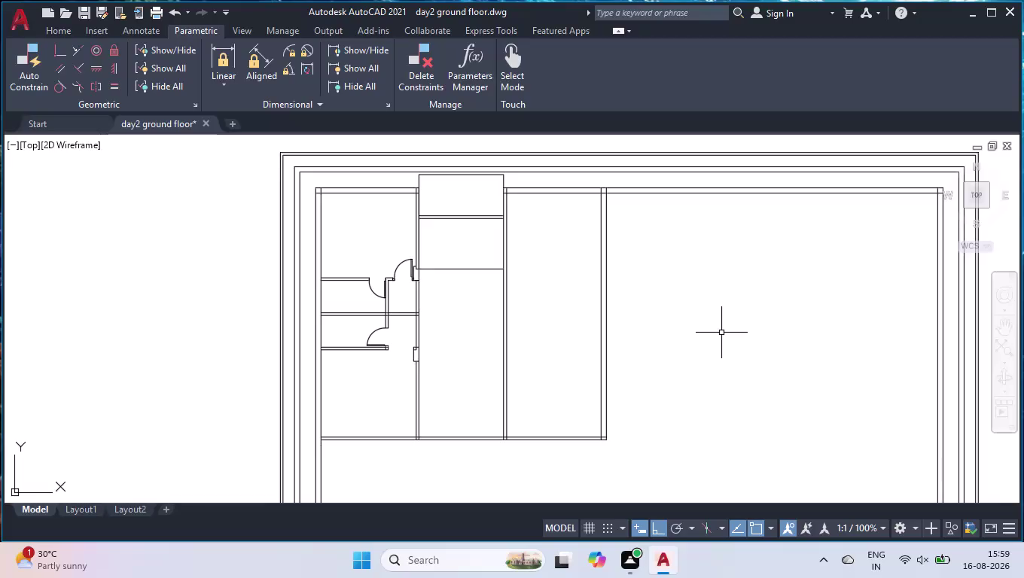
Start a wall line at the wall corner with a 2'10" horizontal run.
scroll(down, 3)
scroll(up, 3)
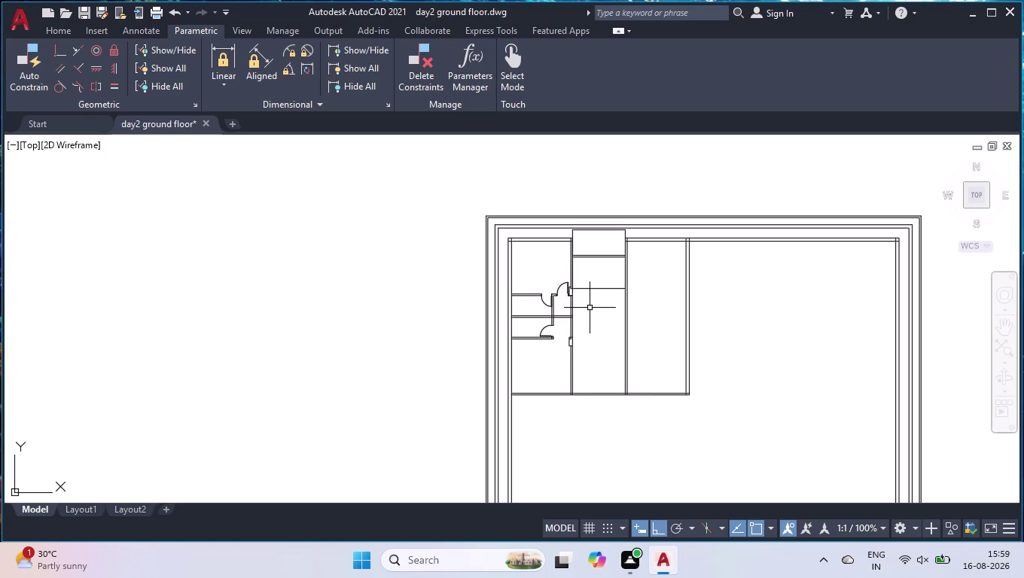
scroll(up, 3)
scroll(up, 3)
scroll(up, 3)
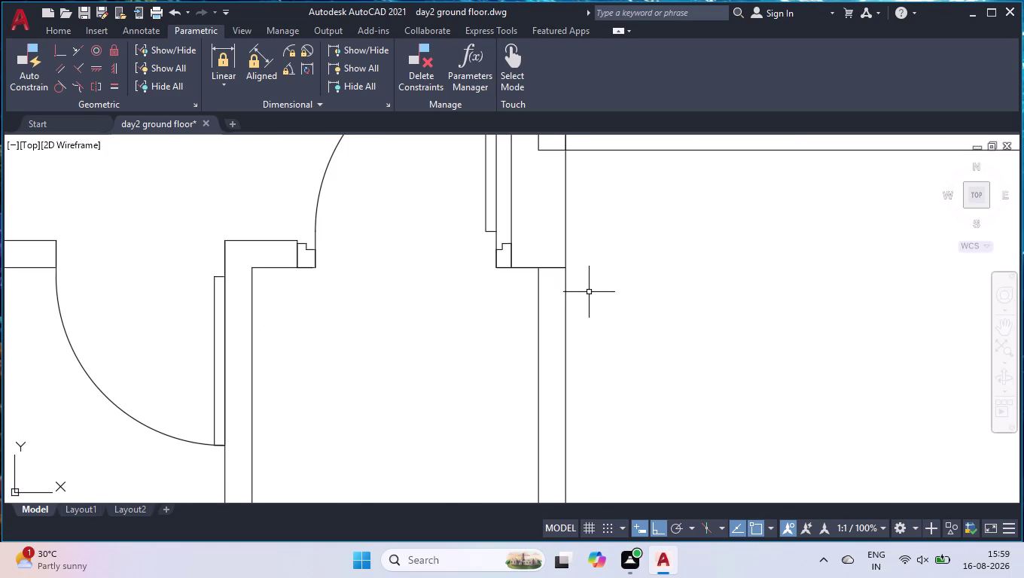
key(l)
key(Return)
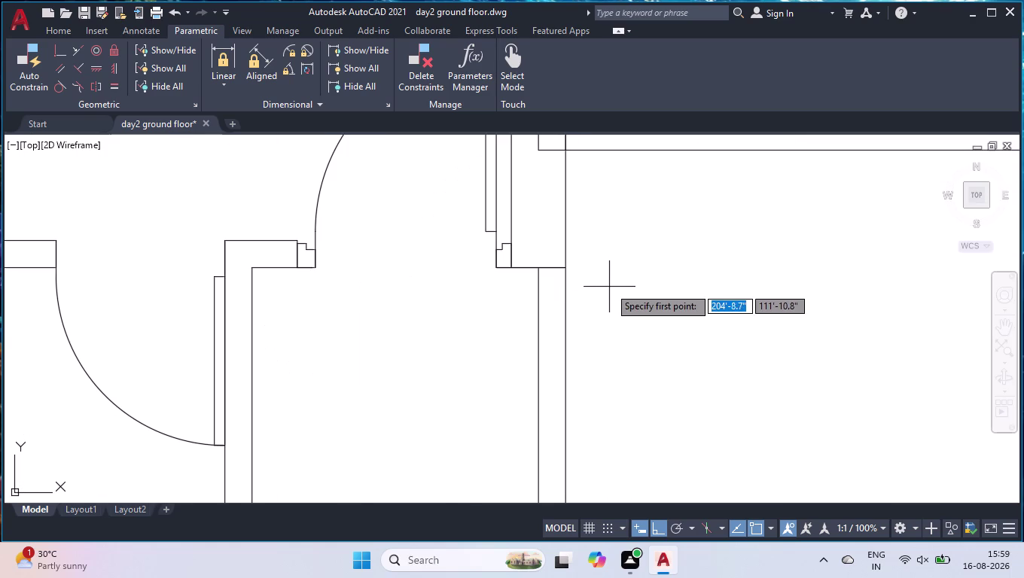
click(562, 268)
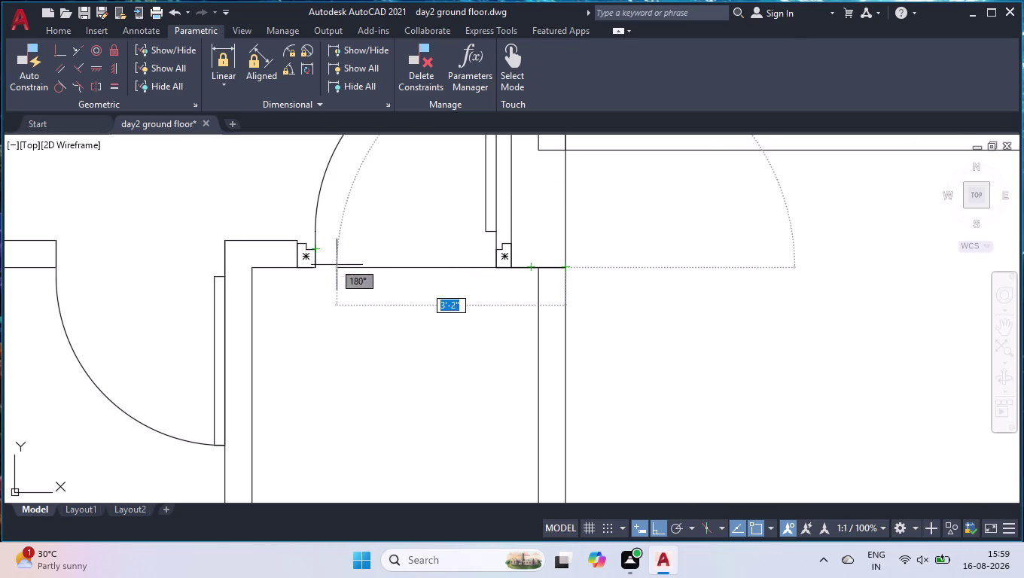
text(2'10)
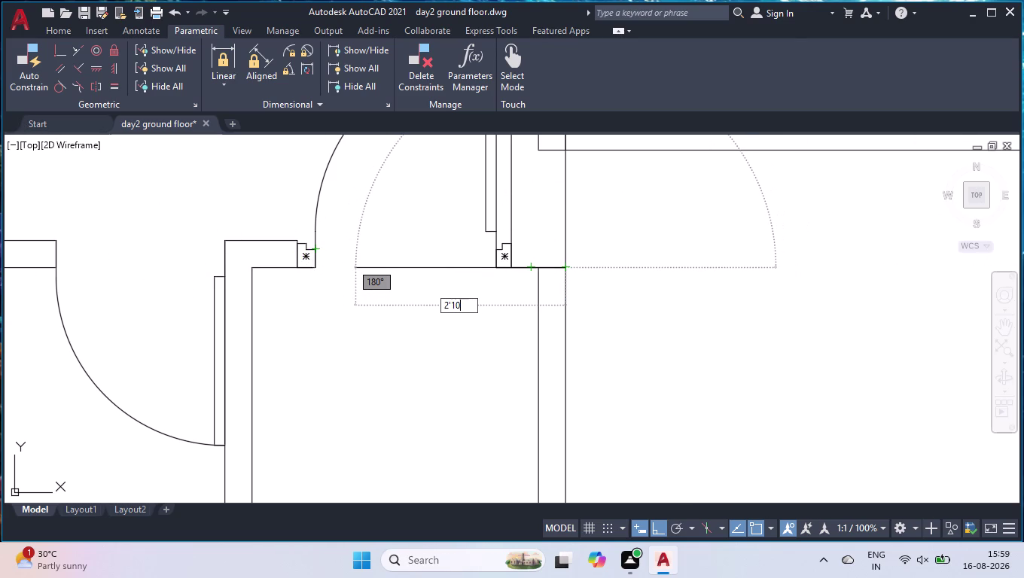
text(")
key(Return)
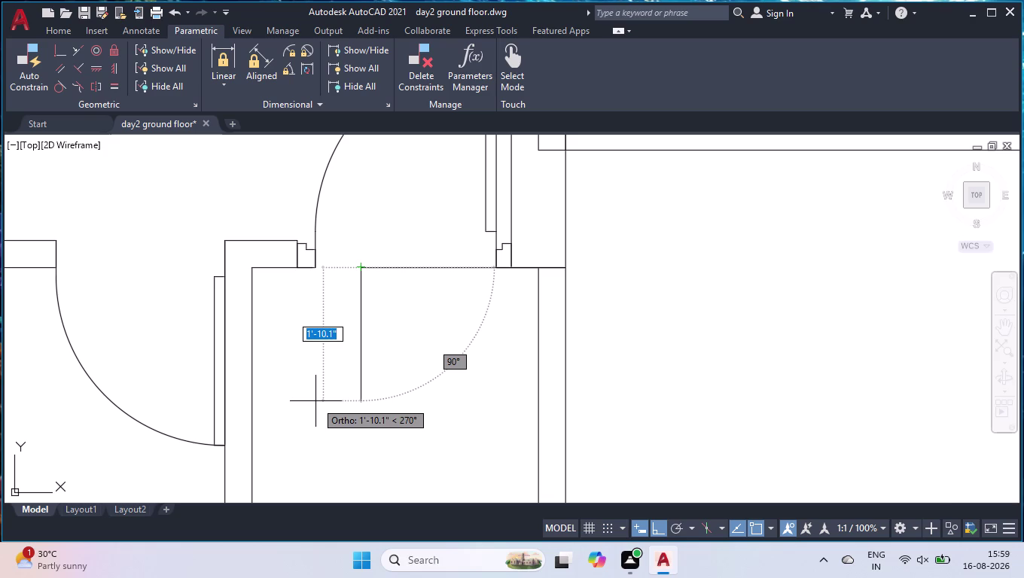
Drop the line 4'-7" down to the lower wall and finish it.
scroll(down, 3)
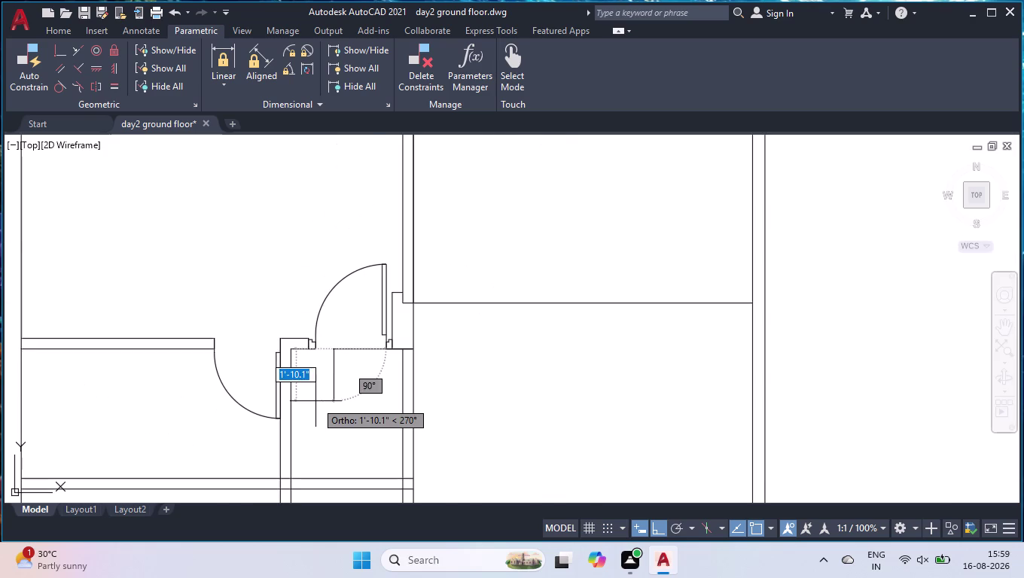
scroll(down, 3)
scroll(up, 3)
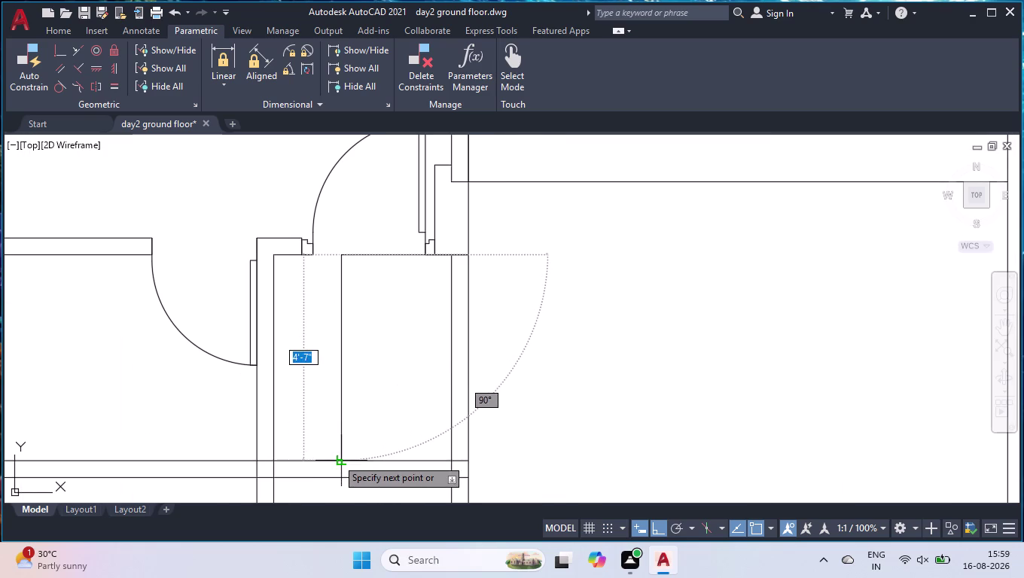
click(338, 458)
key(space)
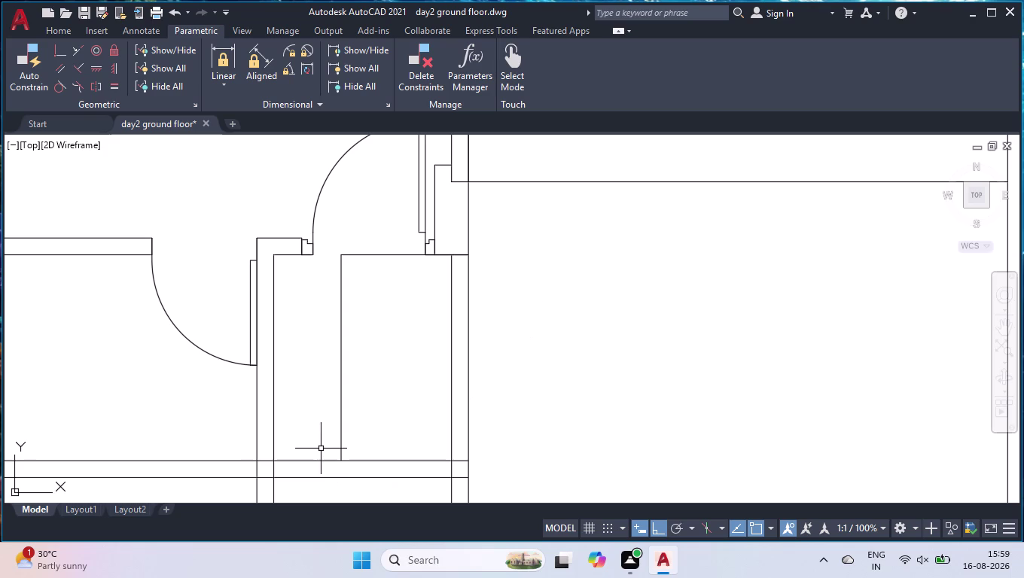
key(space)
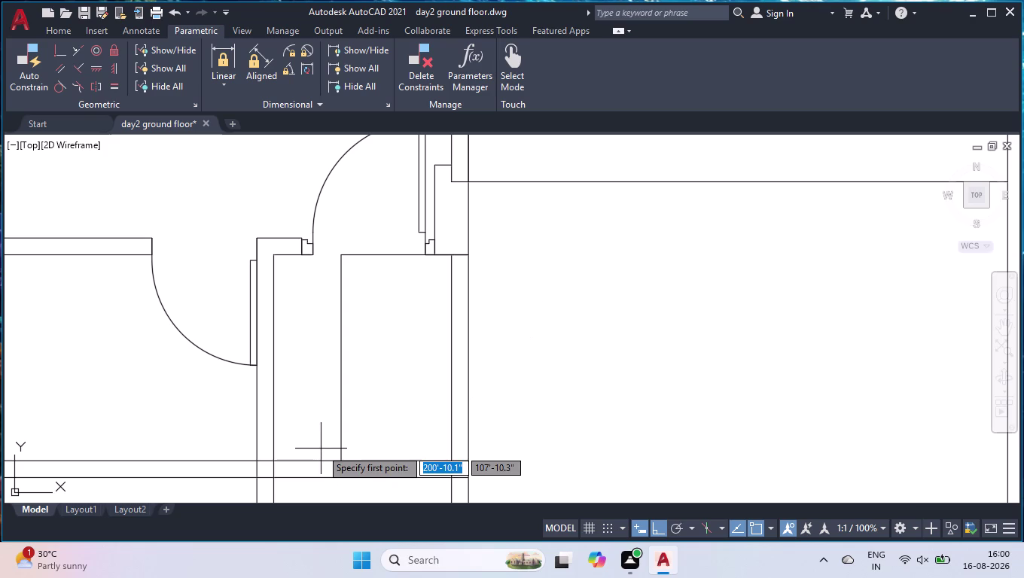
key(space)
key(space)
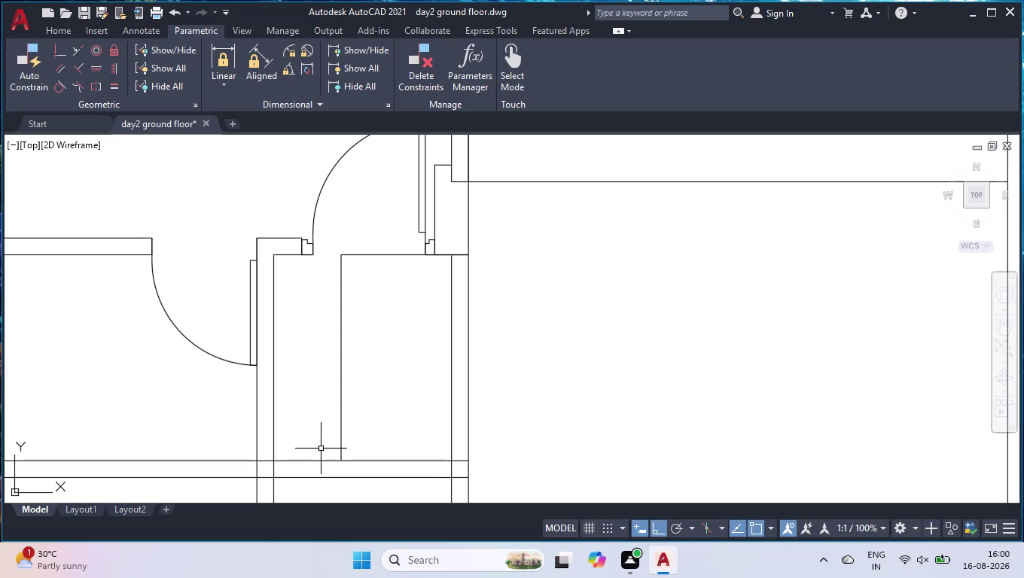
Check the new wall line's length with MEASUREGEOM.
text(meas)
key(Return)
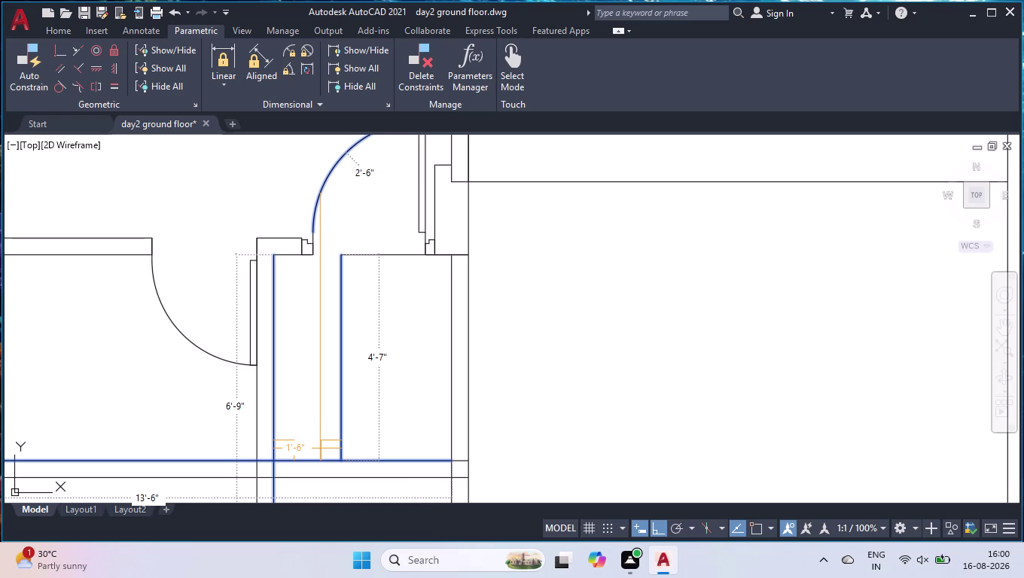
key(space)
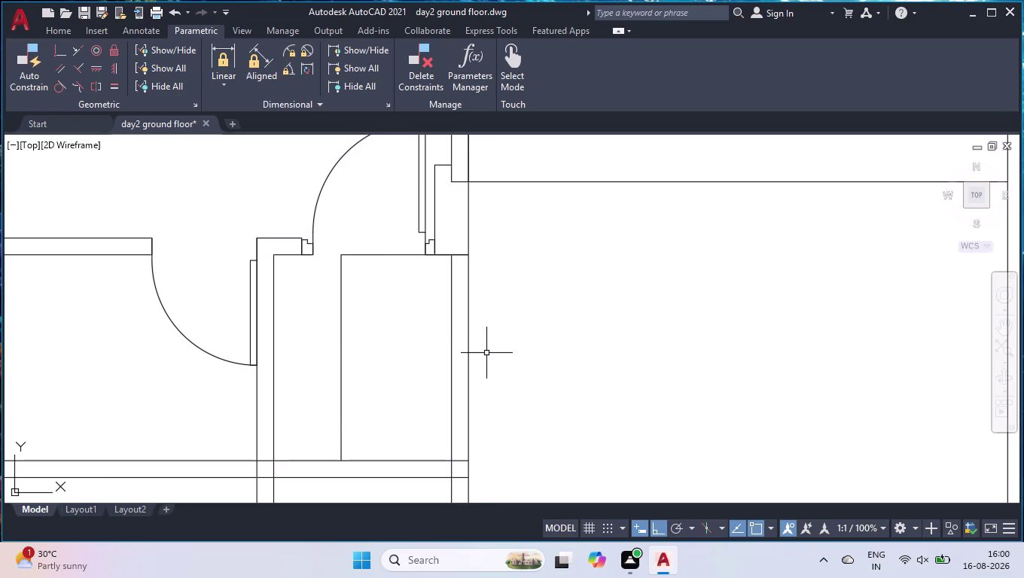
Fence-trim the extra wall lines and the leftover piece at the door jamb.
text(tr)
key(Return)
click(508, 344)
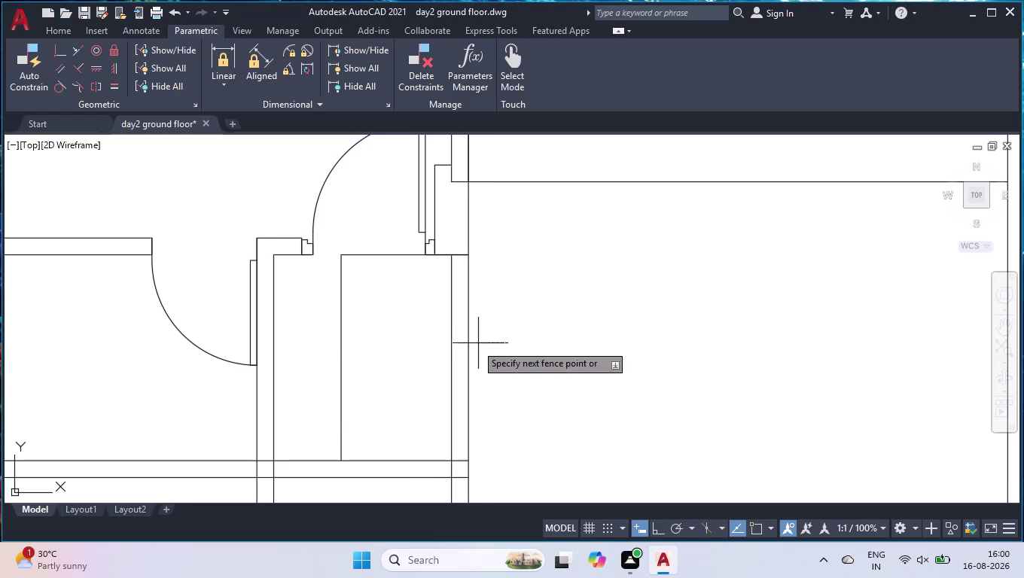
click(423, 352)
click(386, 254)
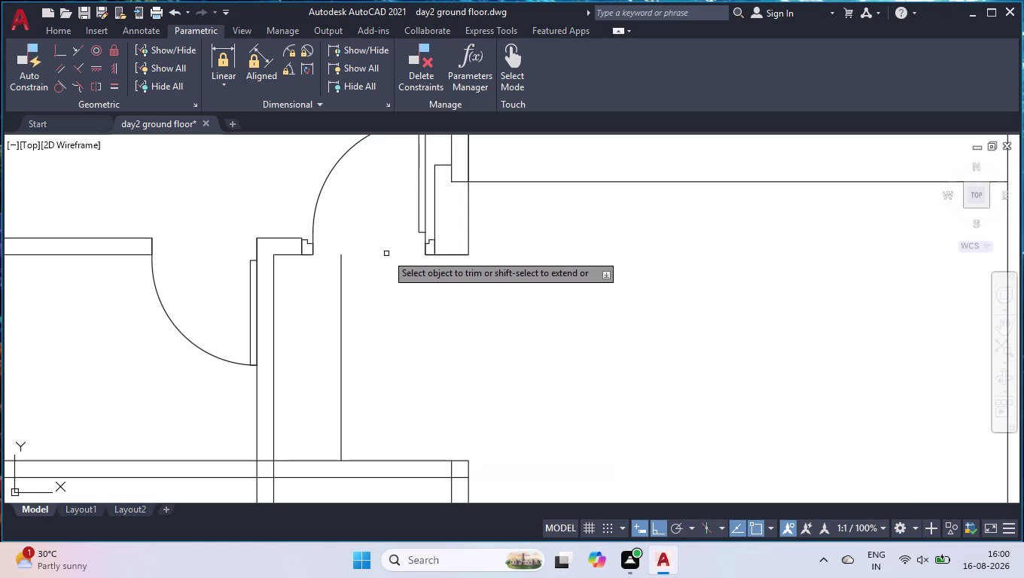
click(448, 256)
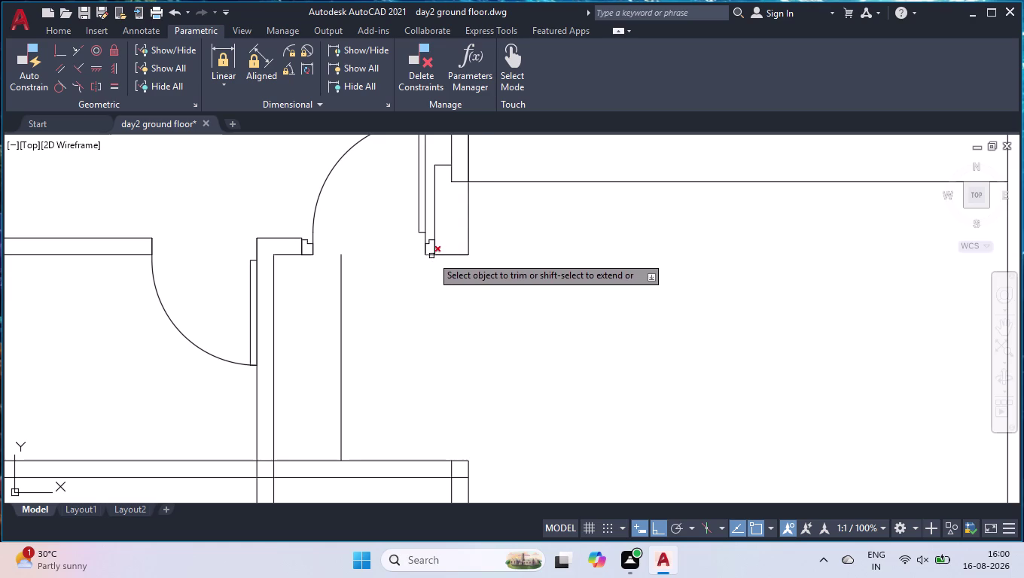
click(431, 254)
Trim the remaining short edge pieces around the door opening.
scroll(up, 3)
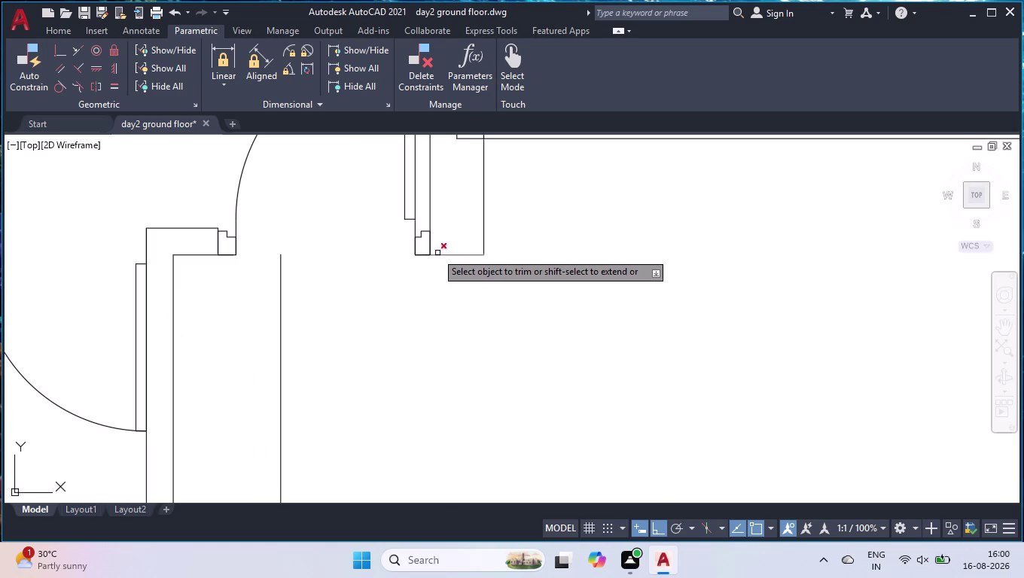
scroll(up, 3)
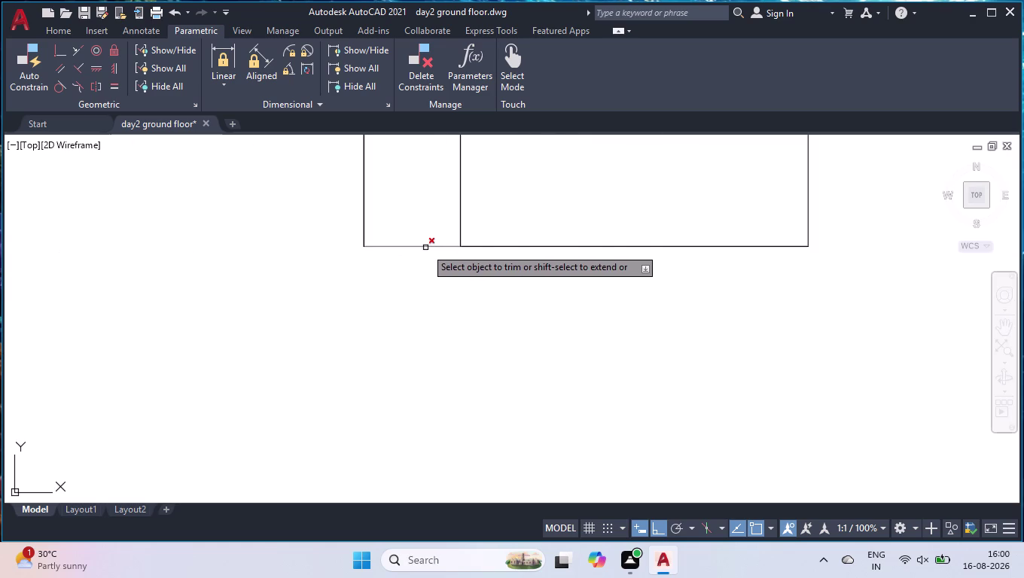
click(425, 248)
scroll(down, 3)
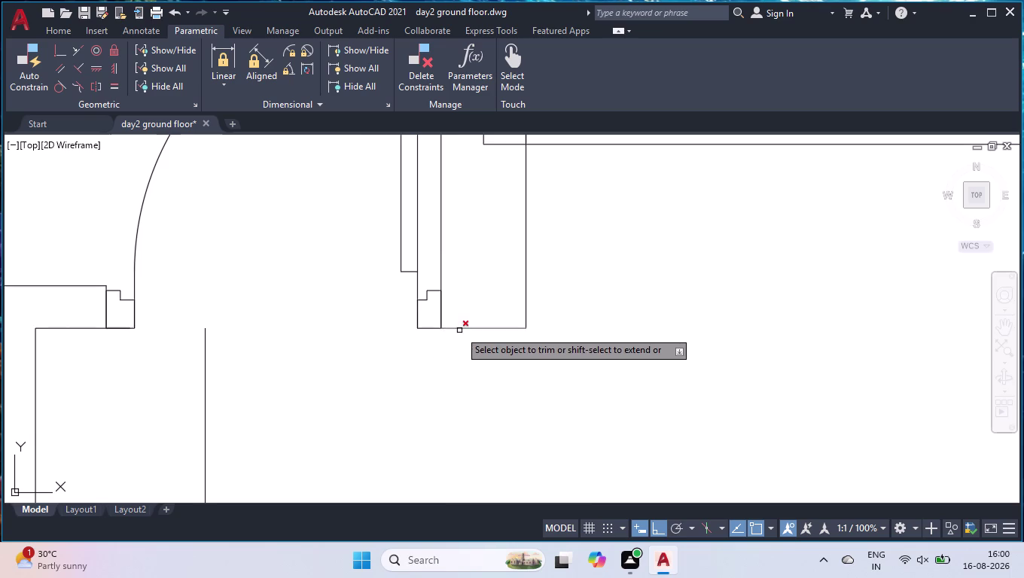
scroll(up, 3)
click(464, 334)
scroll(down, 3)
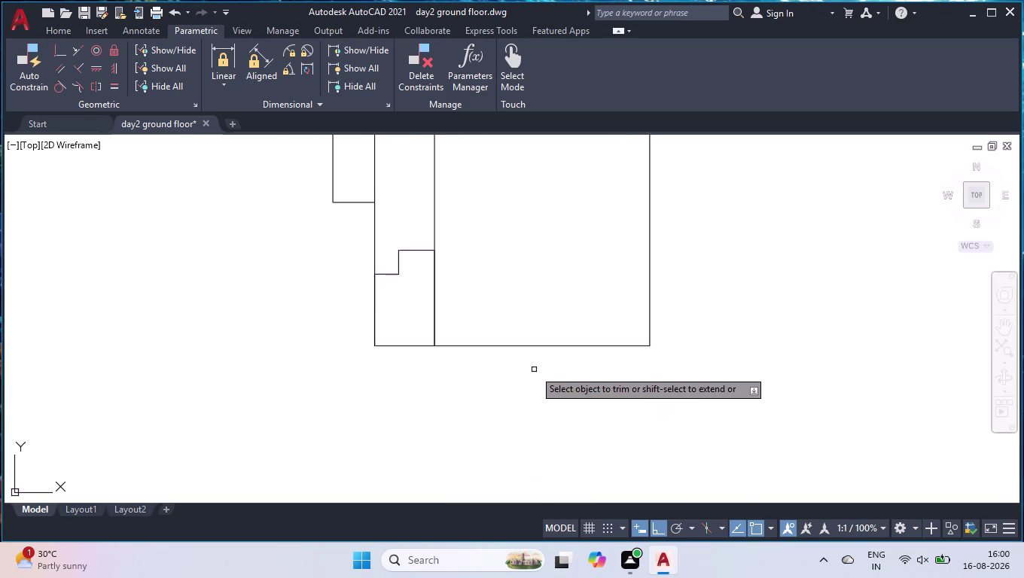
scroll(down, 3)
scroll(down, 3)
scroll(down, 3)
scroll(up, 3)
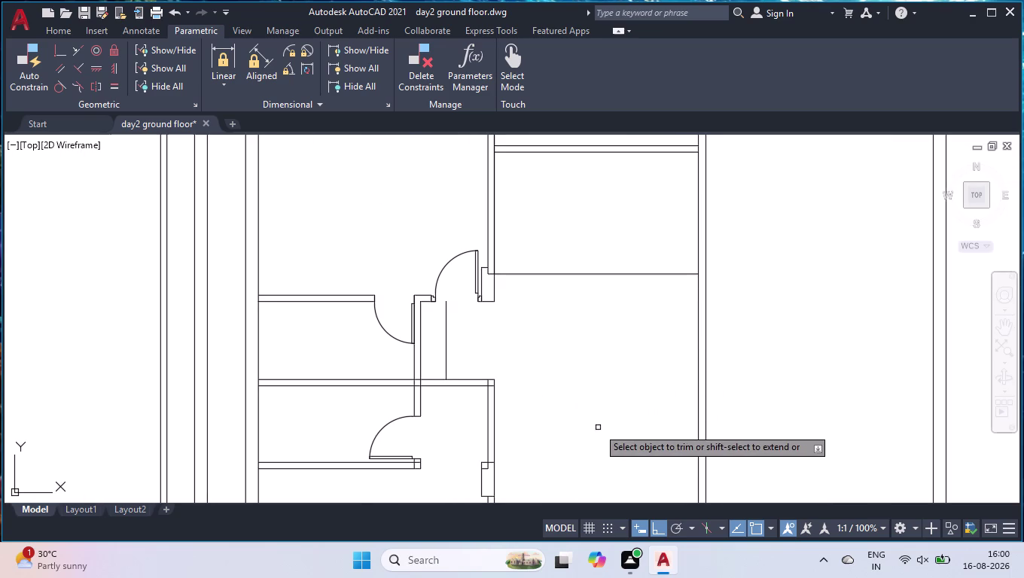
key(Return)
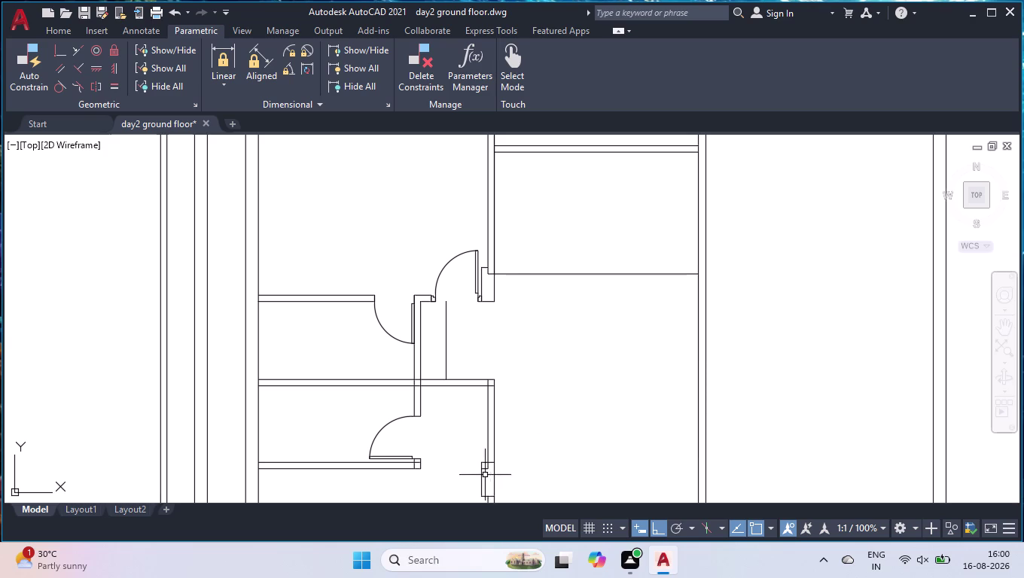
Draw a trial 1'6" line from the partition base, then discard it.
scroll(up, 3)
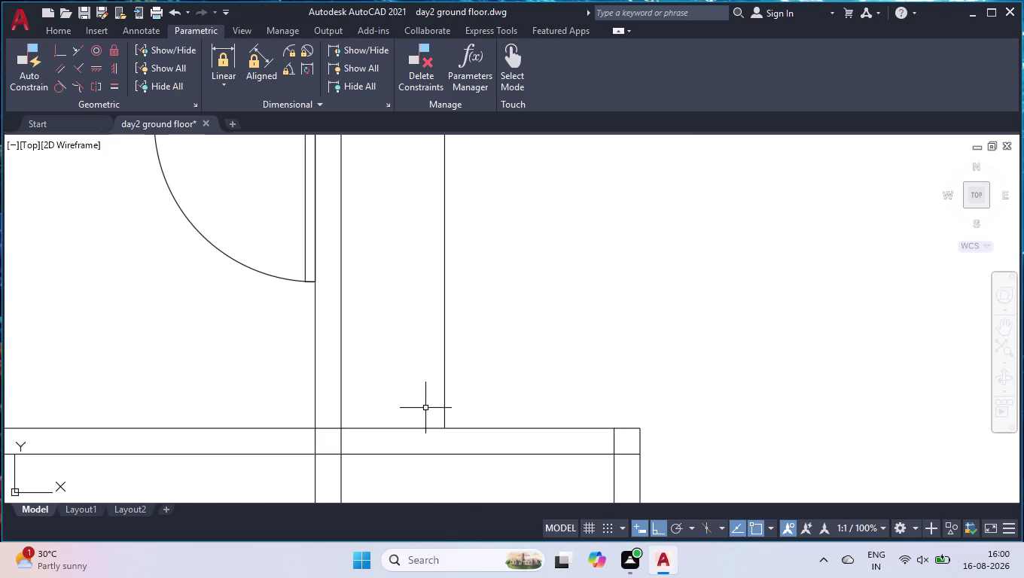
key(l)
key(Return)
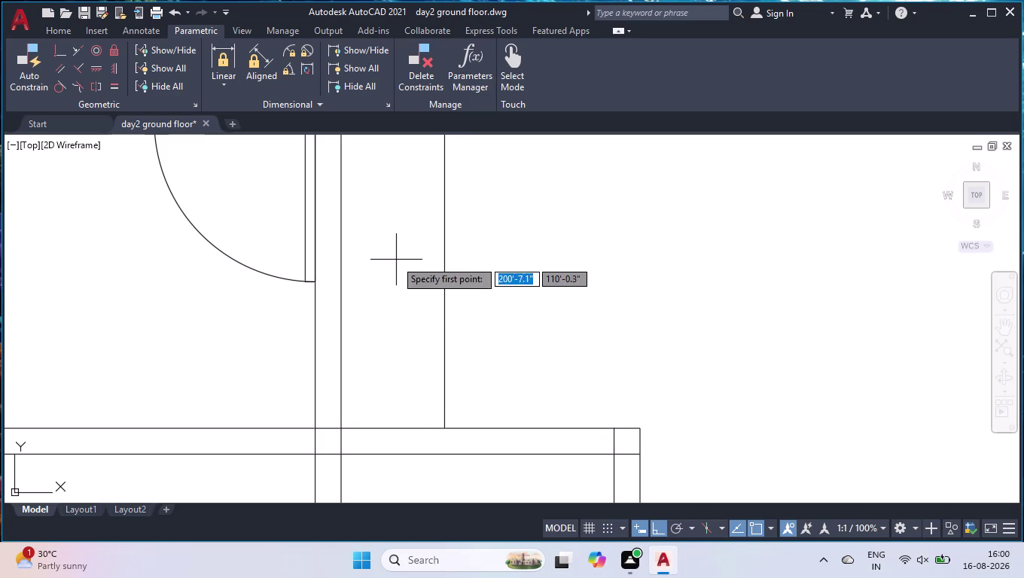
click(338, 427)
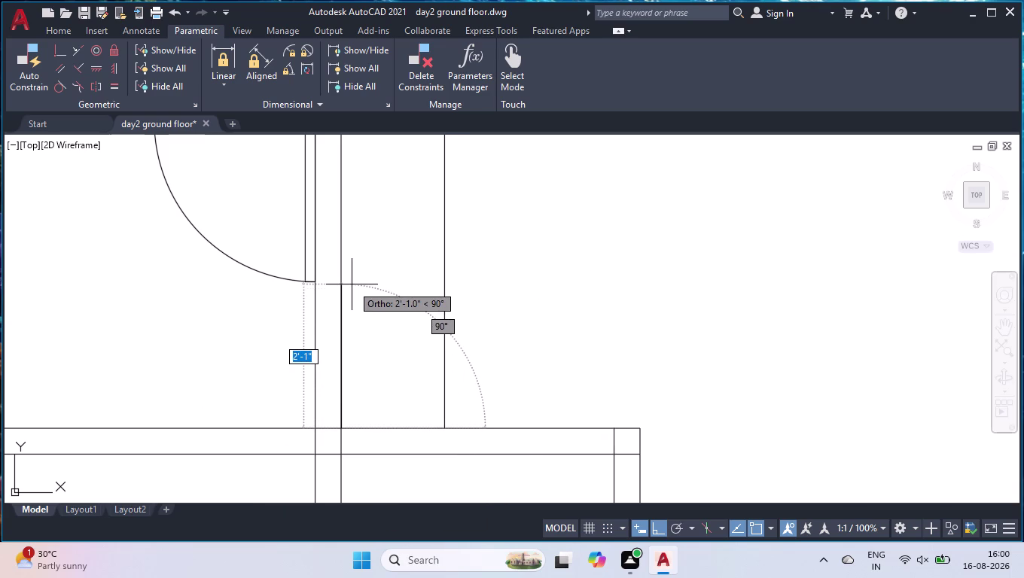
text(1)
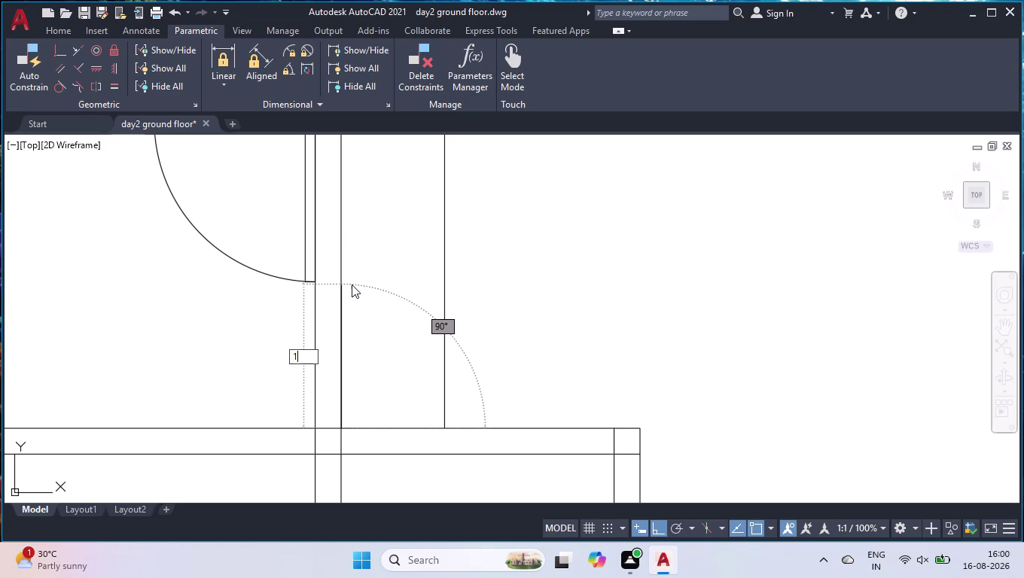
text('6")
key(Return)
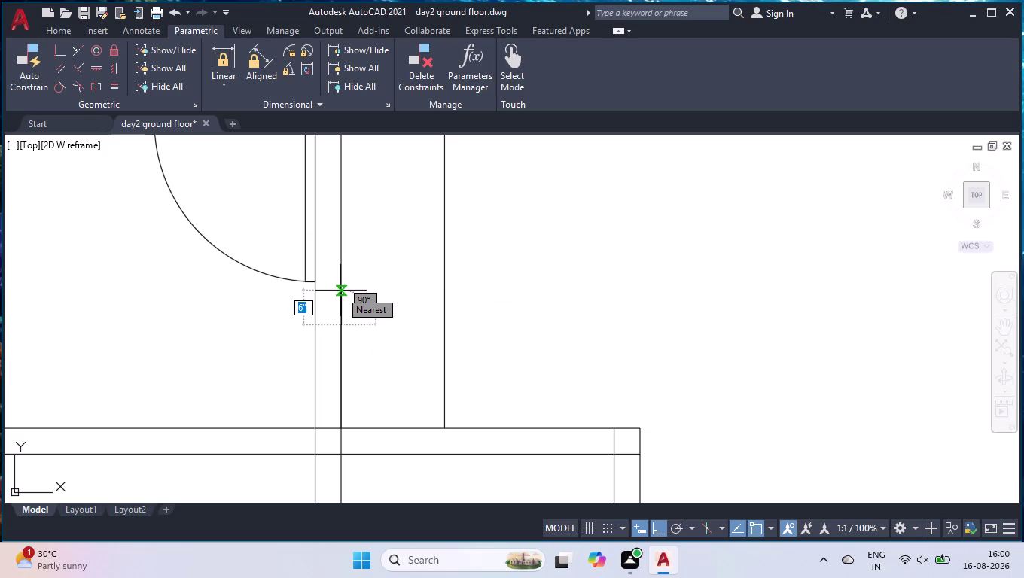
key(space)
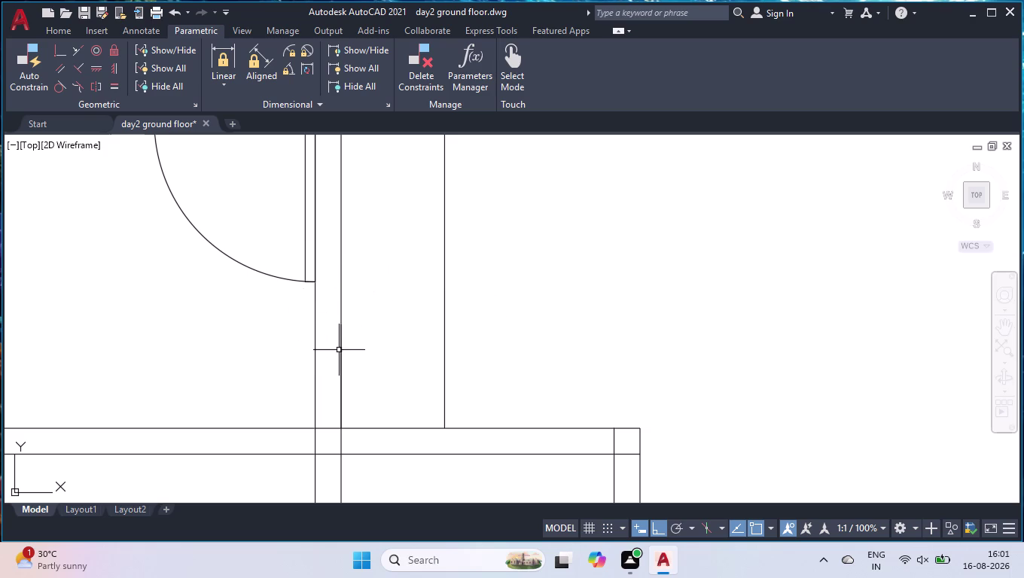
click(342, 352)
key(Delete)
Draw a 2' segment from the wall base, then a horizontal line to the right wall.
key(l)
key(Return)
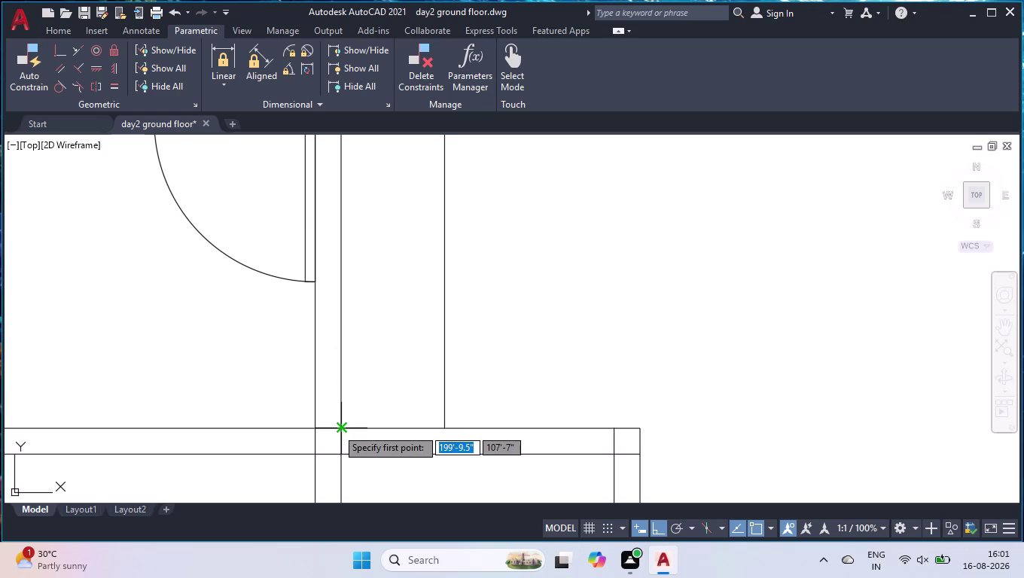
click(337, 429)
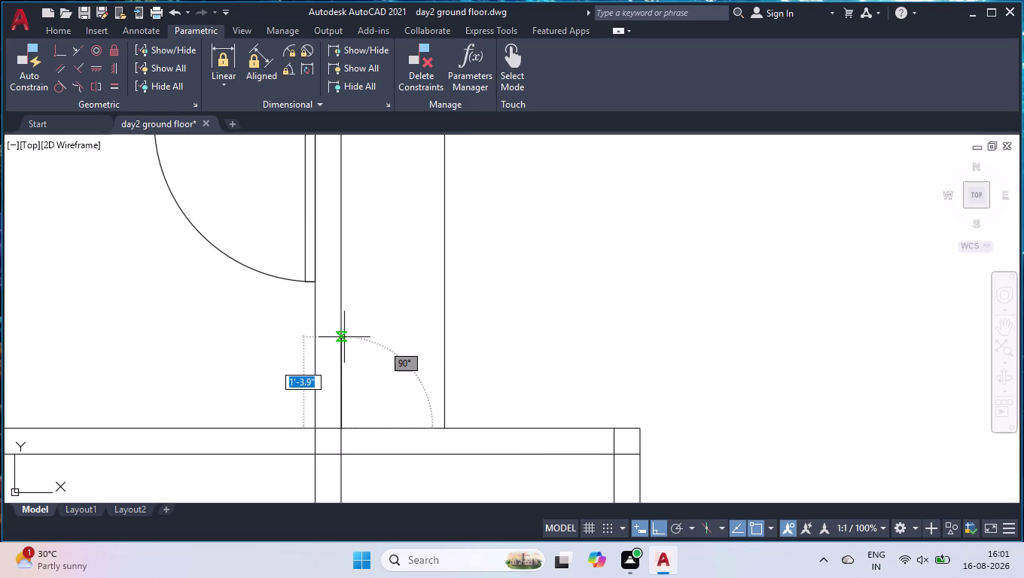
text(2')
key(Return)
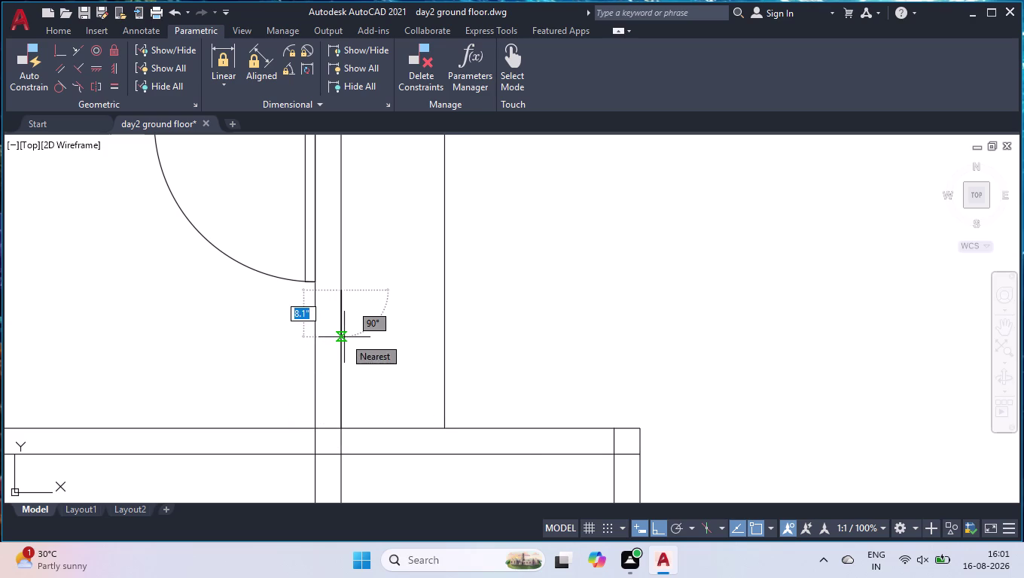
click(446, 292)
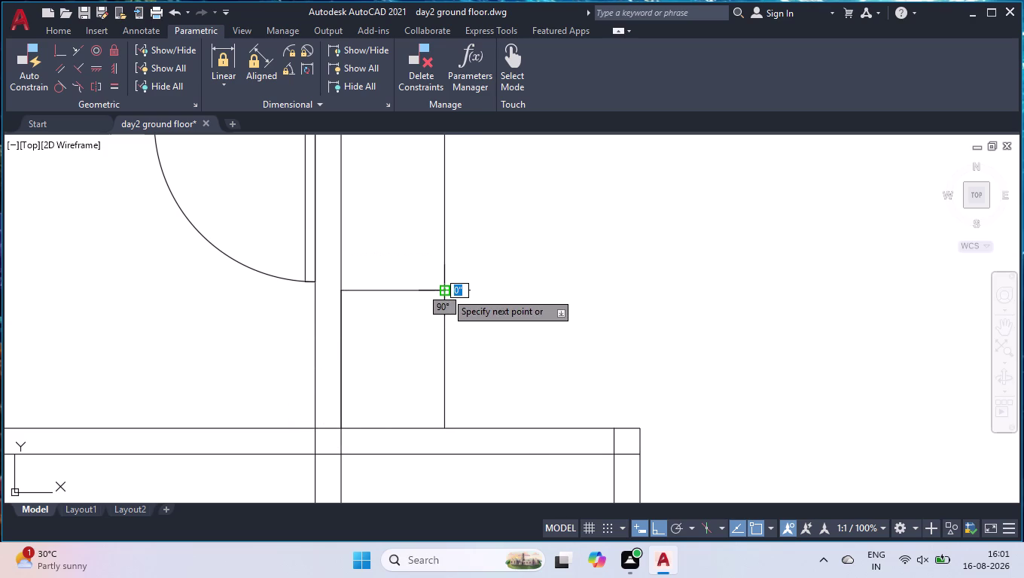
key(space)
Trim both vertical wall segments above the new horizontal line, then zoom out.
text(tr)
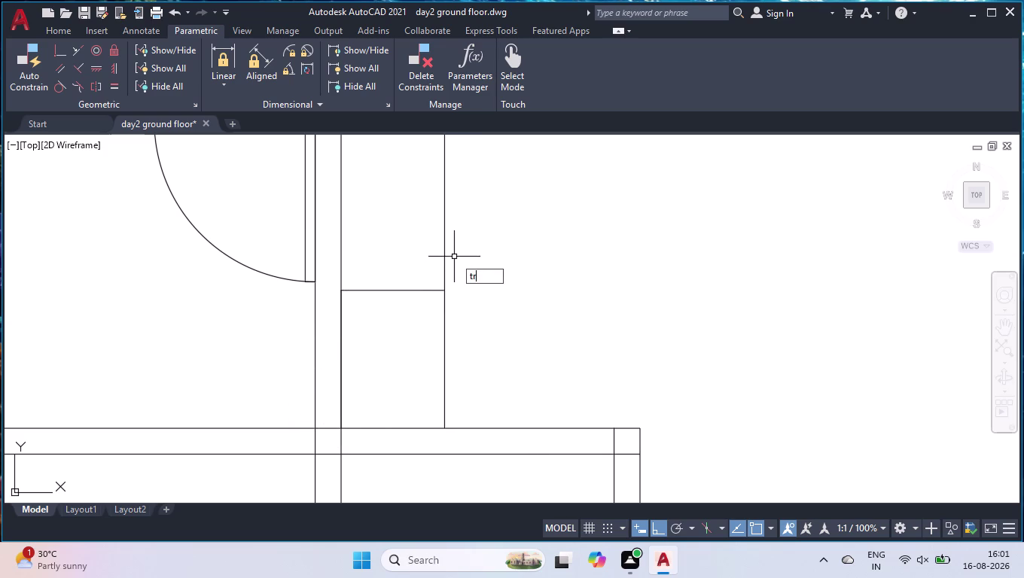
key(Return)
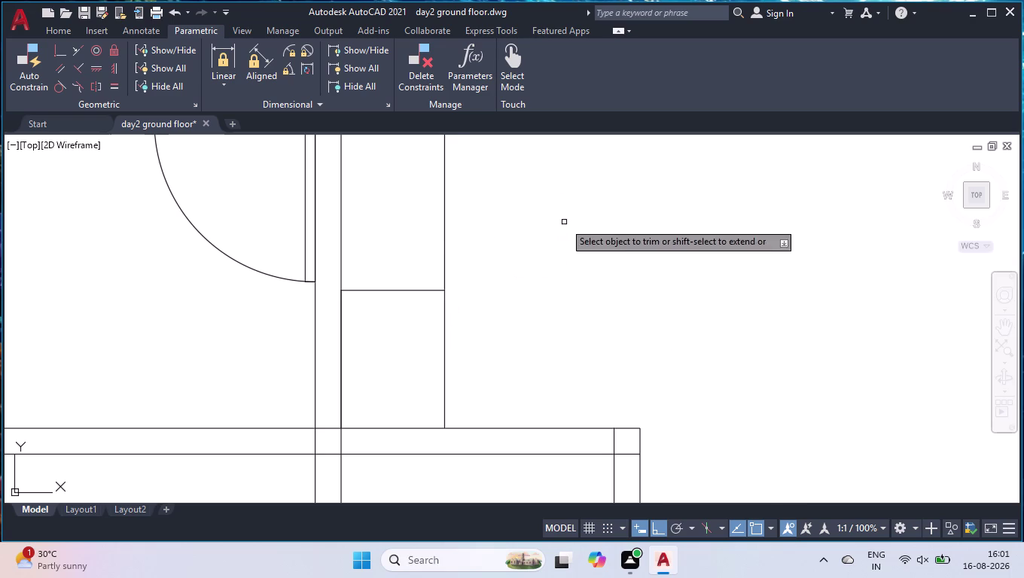
click(553, 213)
click(423, 210)
key(Return)
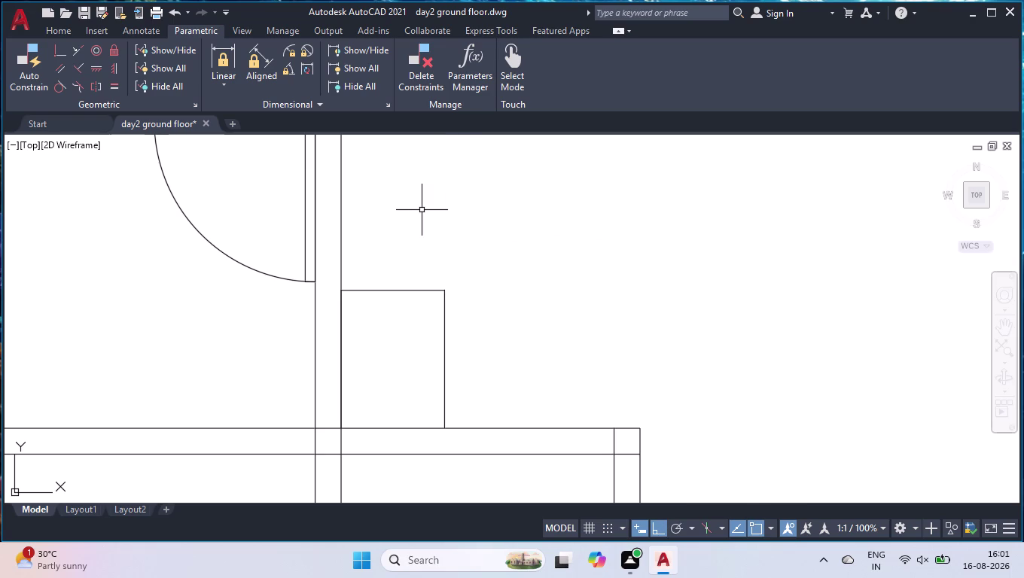
scroll(down, 3)
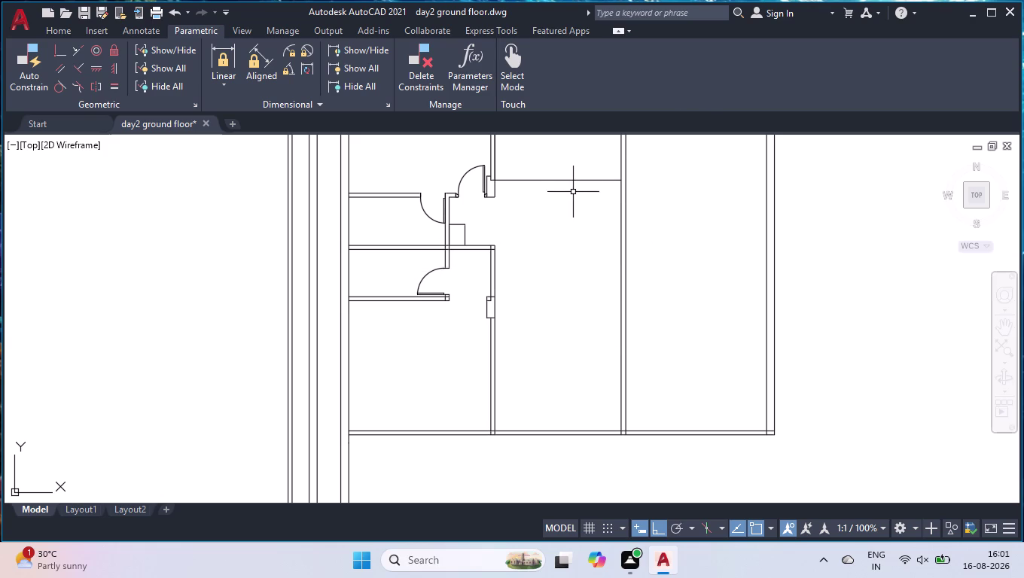
scroll(up, 3)
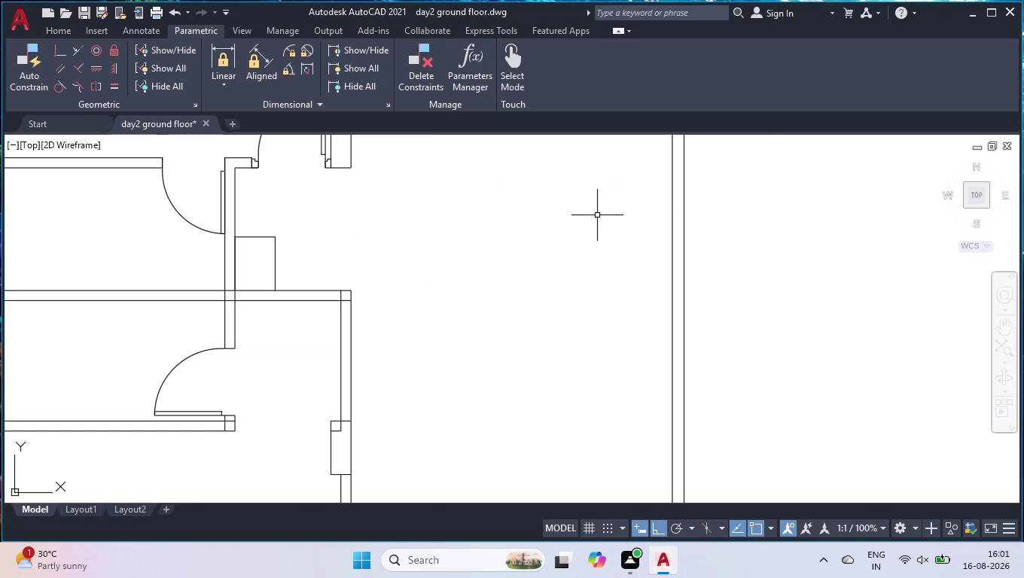
Measure distances in the adjacent room with MEASUREGEOM.
text(mea)
key(Return)
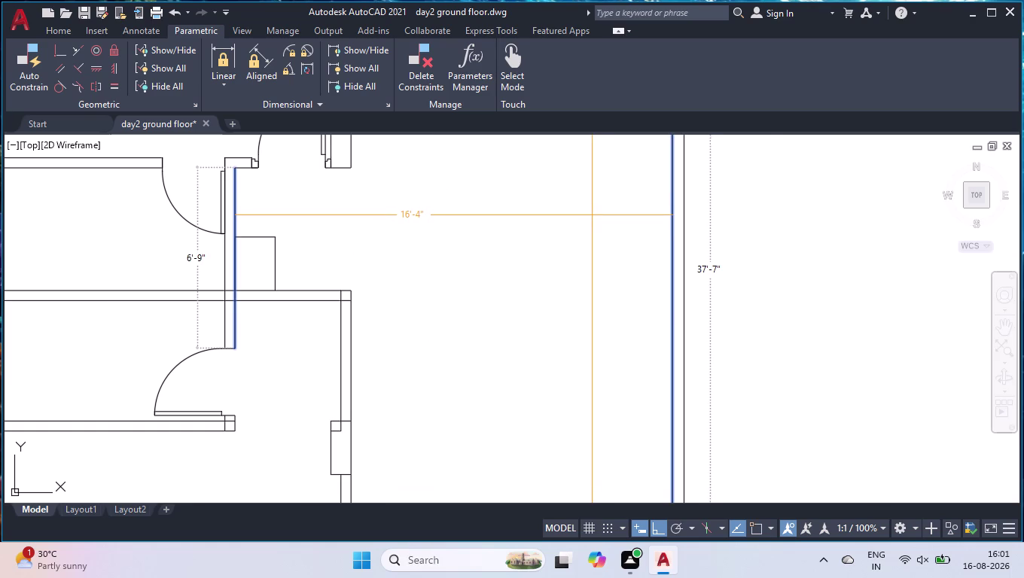
key(space)
scroll(down, 3)
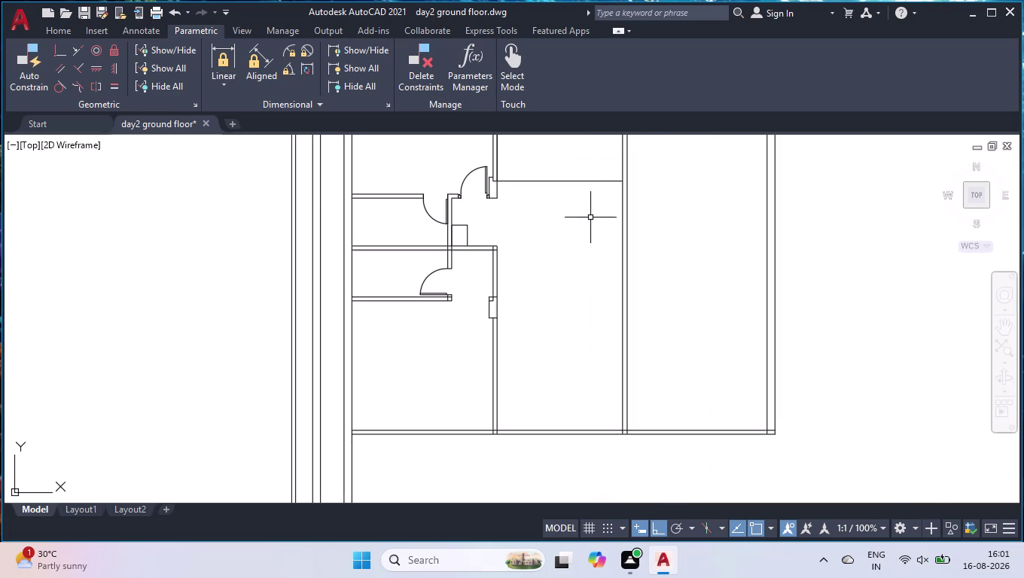
scroll(up, 3)
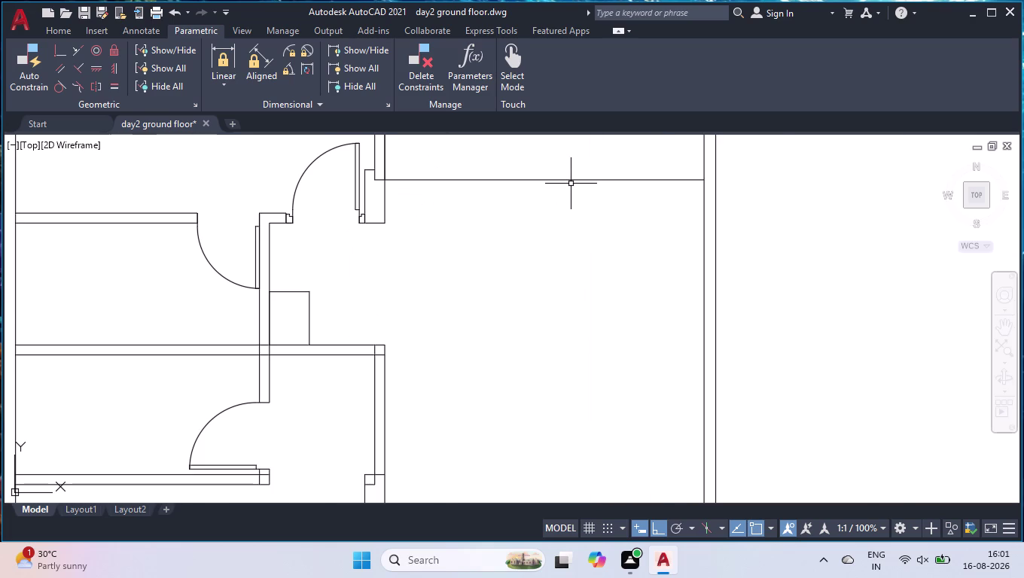
Offset the horizontal room division 9' downward.
text(off)
key(Return)
key(9)
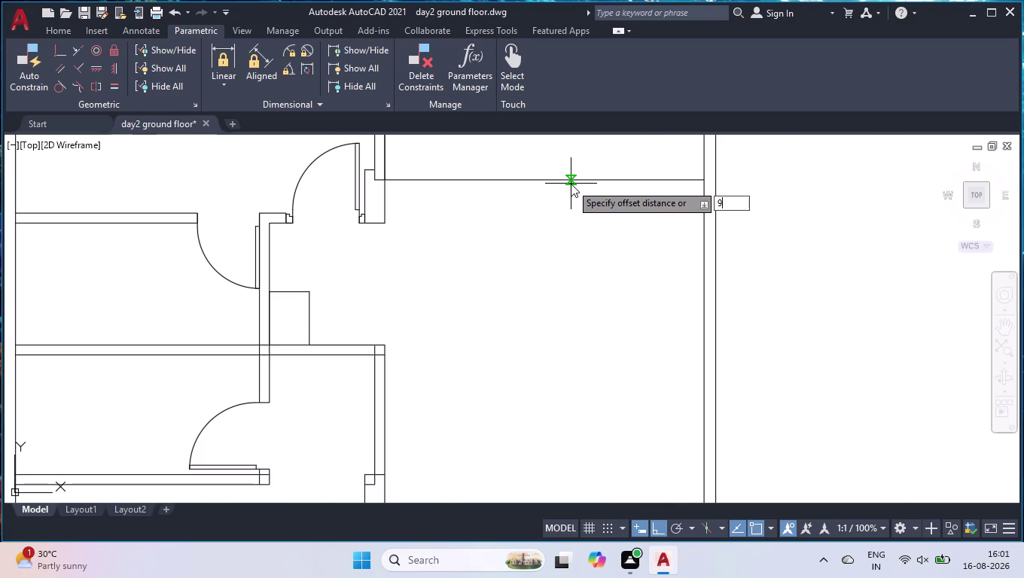
key(apostrophe)
key(Return)
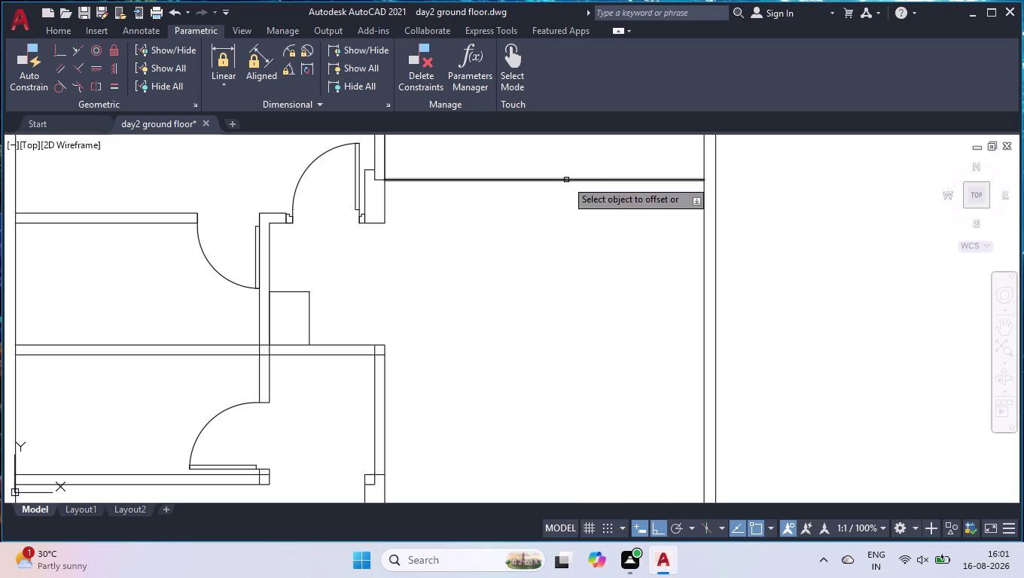
click(567, 180)
click(571, 360)
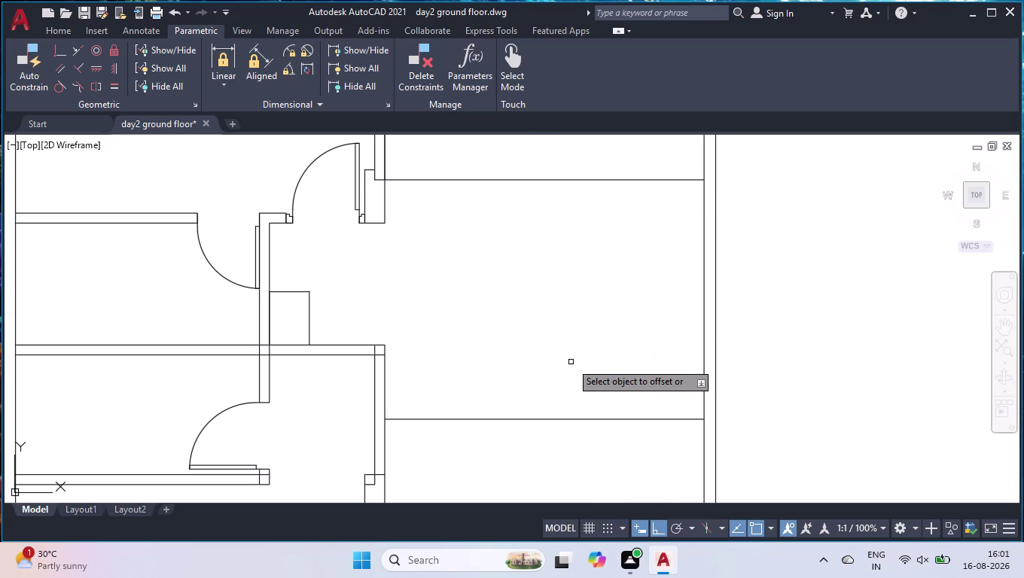